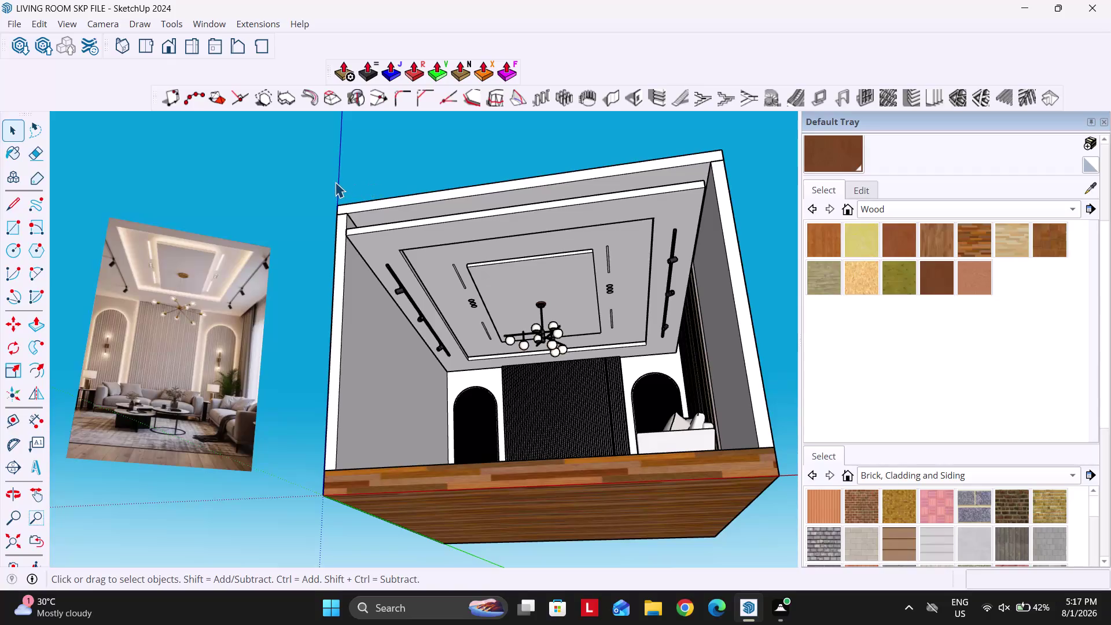
key(ctrl+s)
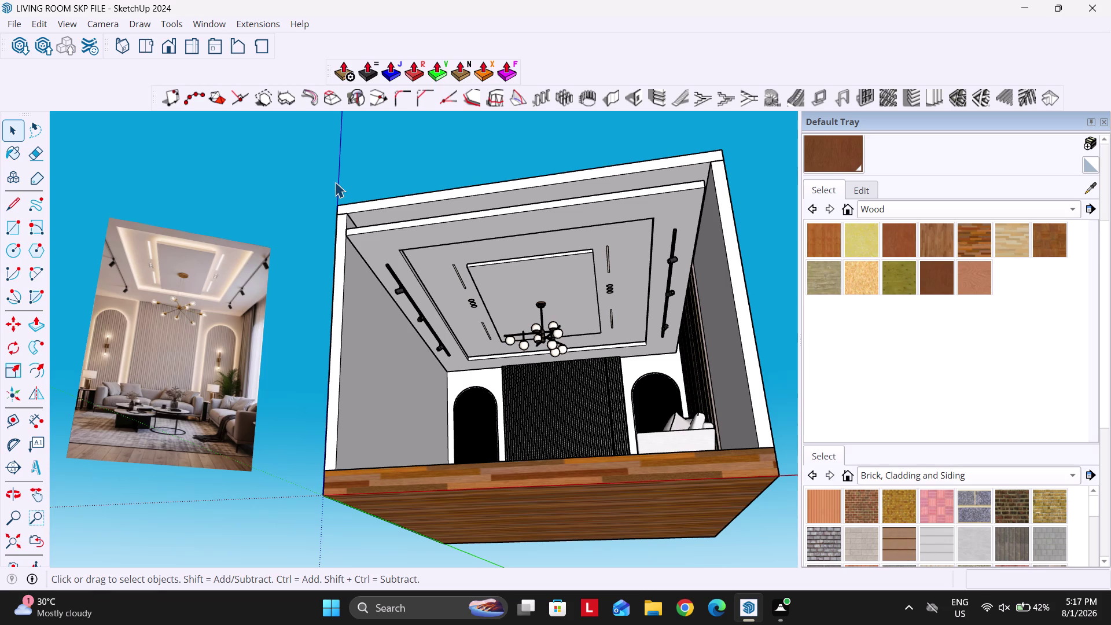
drag(292, 176, 451, 401)
click(354, 189)
drag(327, 178, 453, 360)
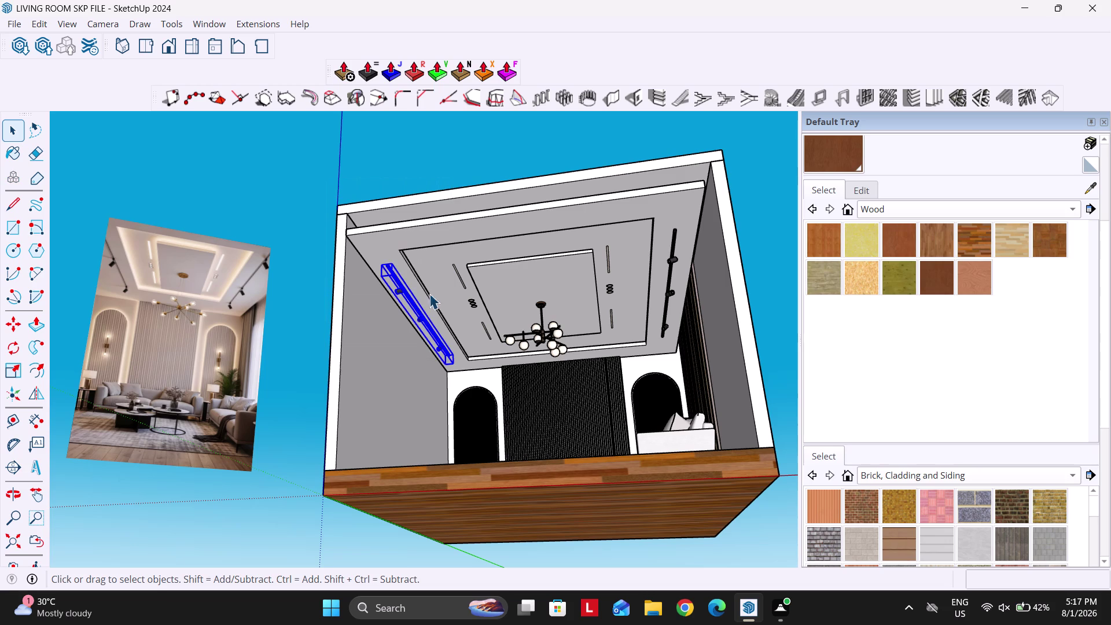
click(374, 169)
drag(286, 175, 465, 398)
click(358, 187)
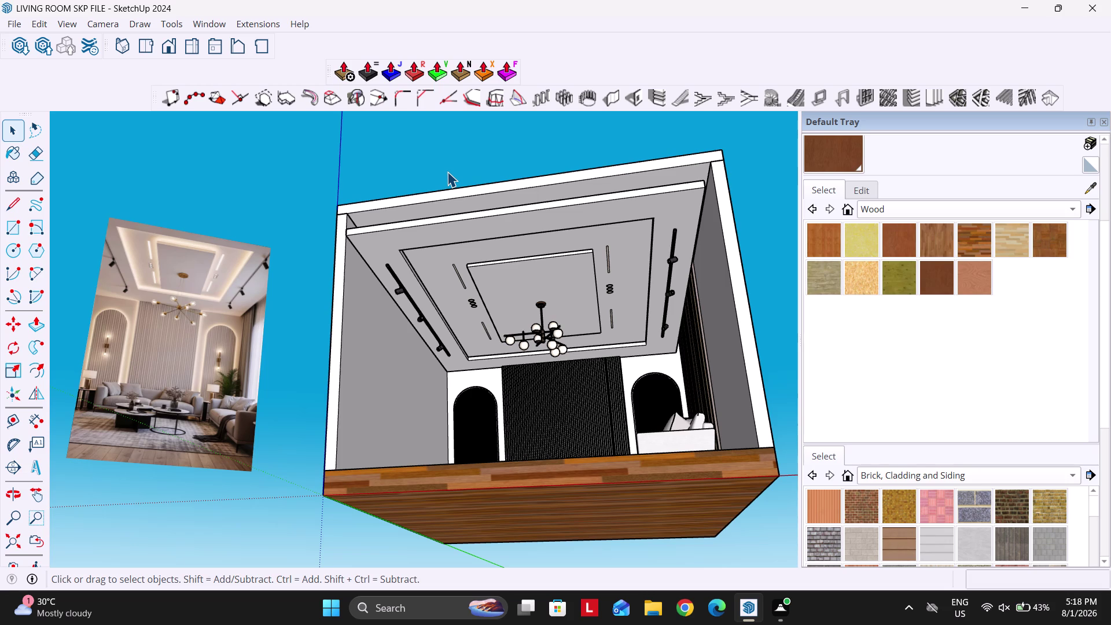
drag(440, 162, 441, 153)
key(ctrl+s)
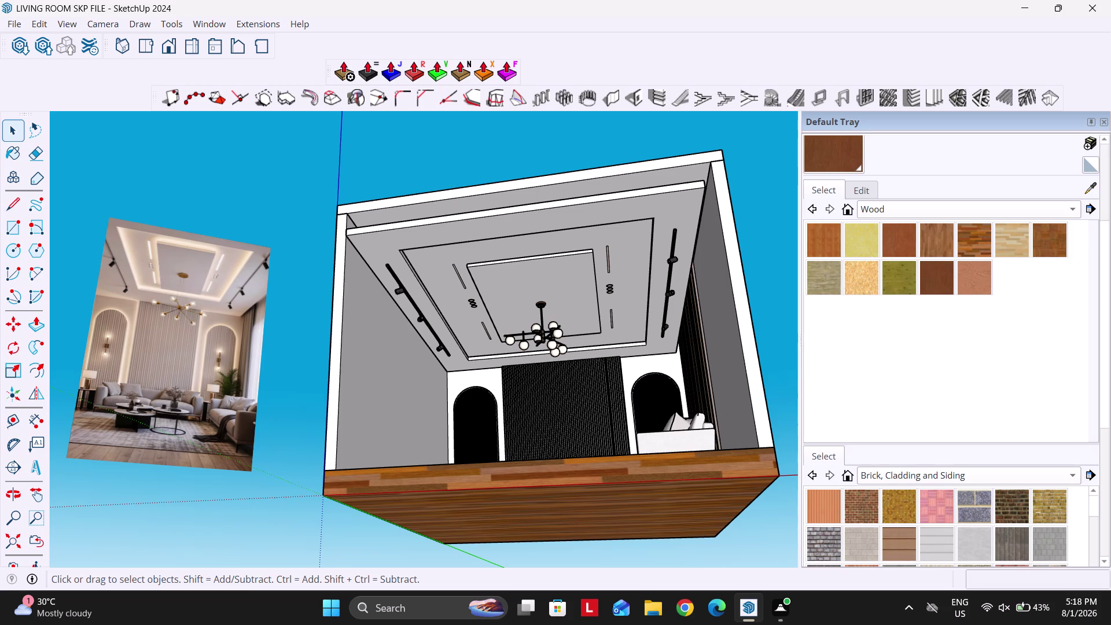